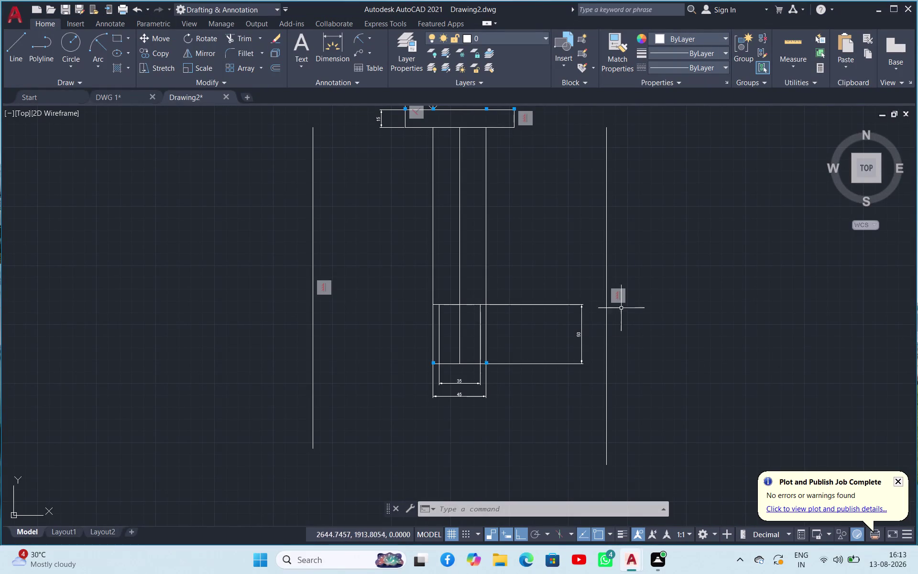
Draw a horizontal line from the small rectangle's top corner leftward, past the left vertical line.
click(623, 306)
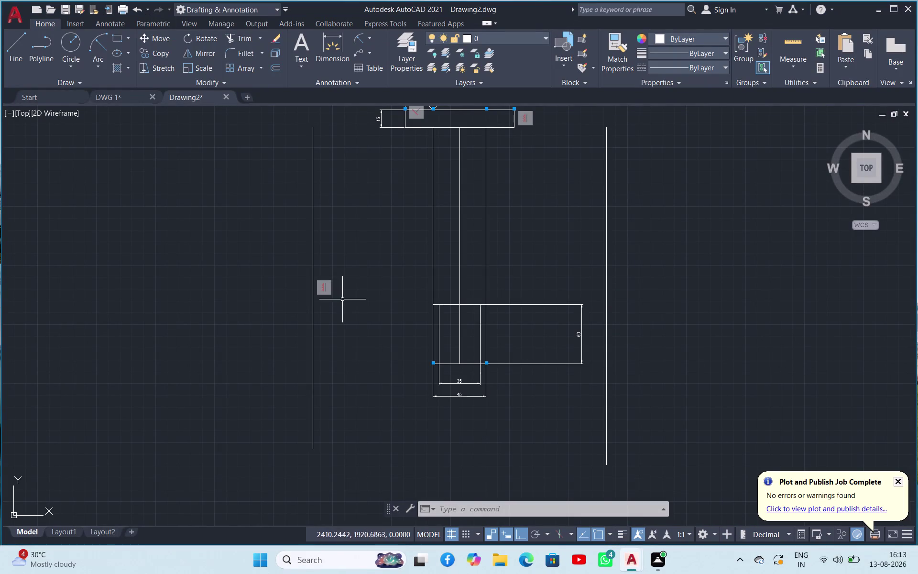
click(329, 296)
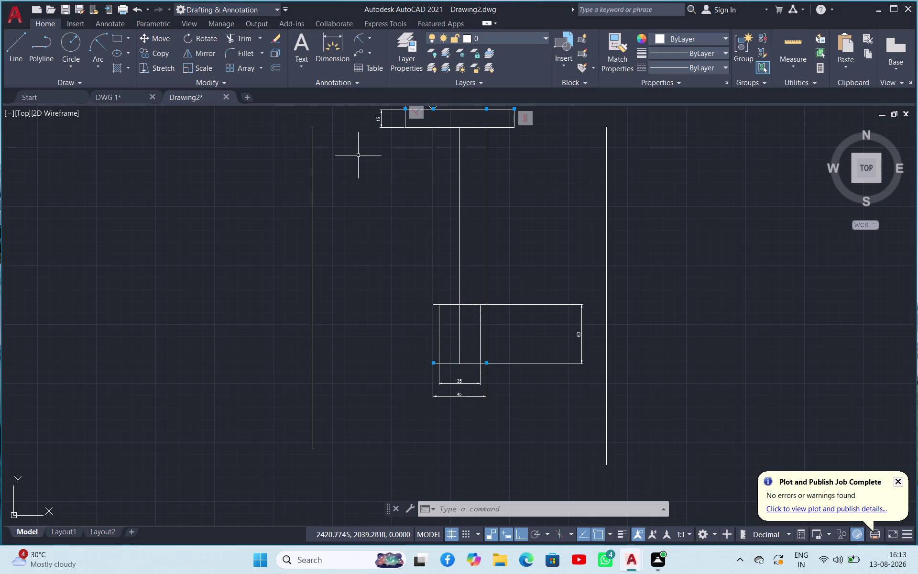
click(20, 47)
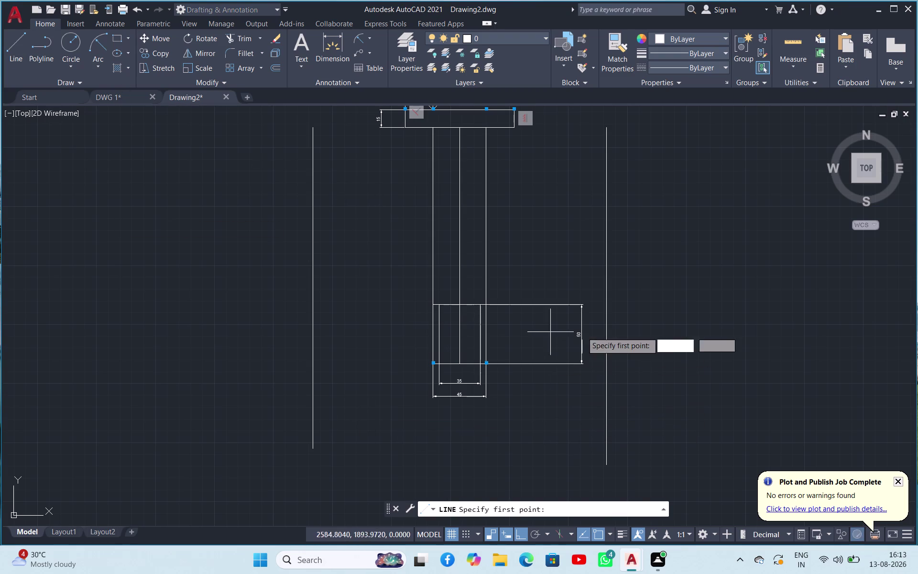
click(479, 307)
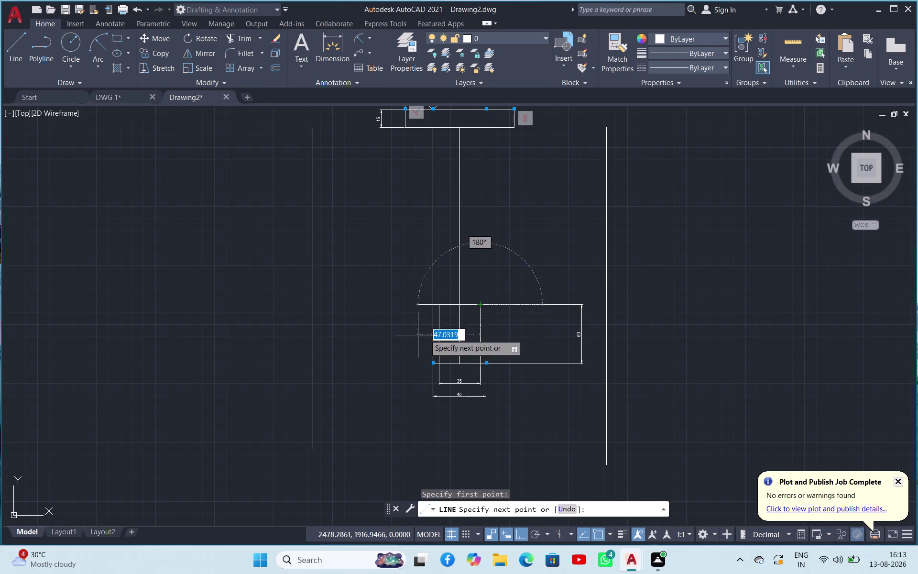
click(251, 311)
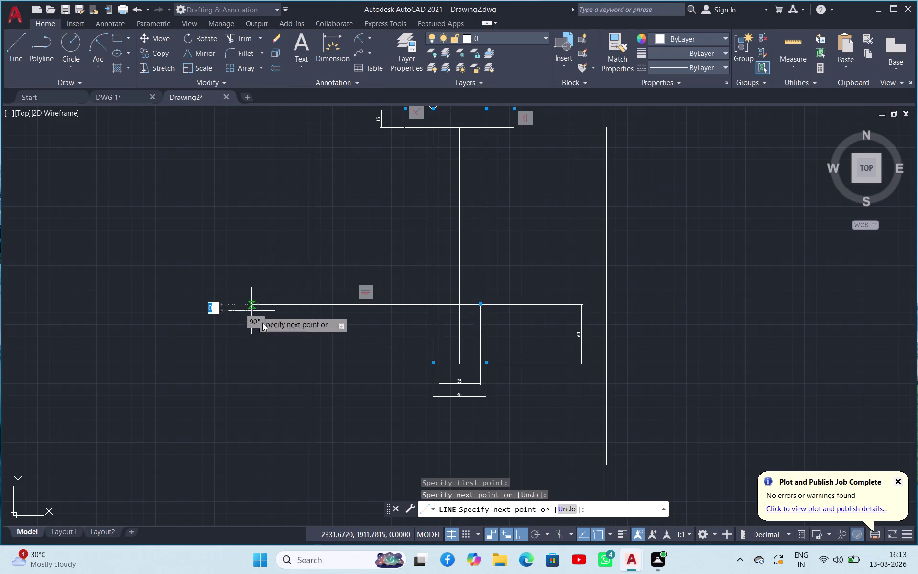
key(Escape)
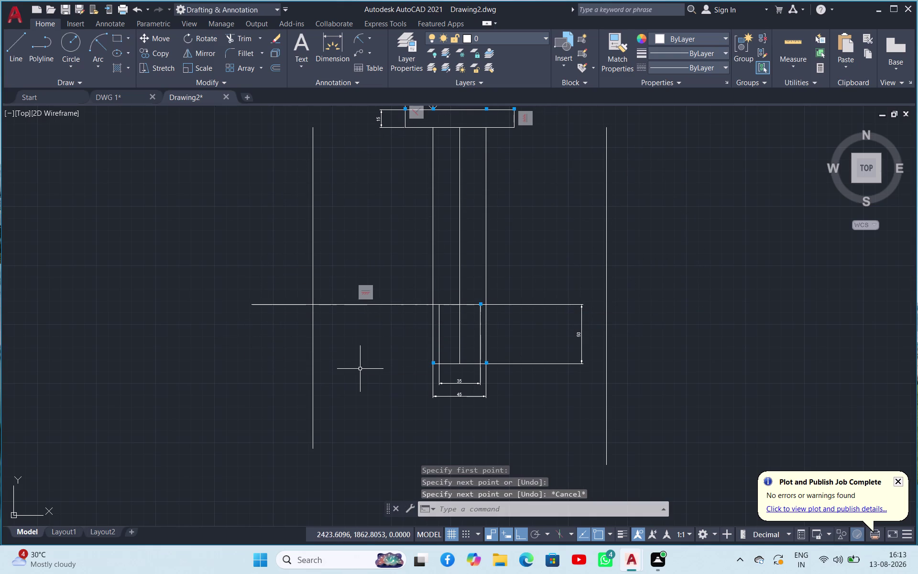
Grip-stretch the line's right endpoint past the right vertical line, then clear the selection.
click(409, 304)
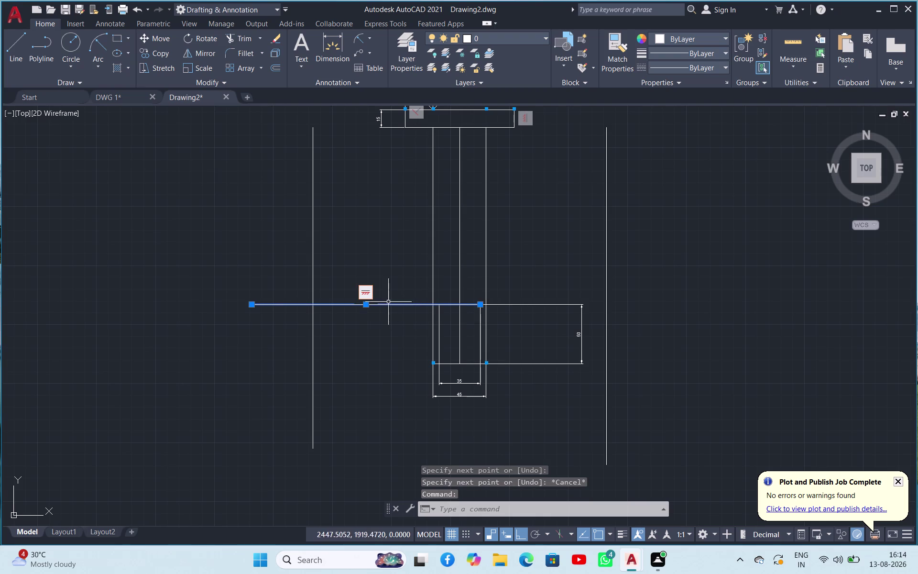
click(479, 304)
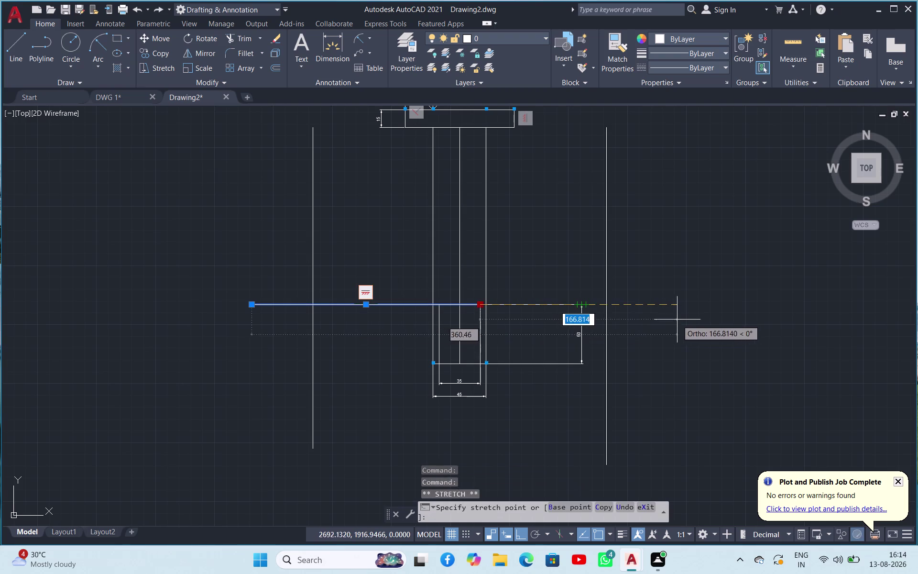
click(679, 318)
click(675, 257)
click(644, 272)
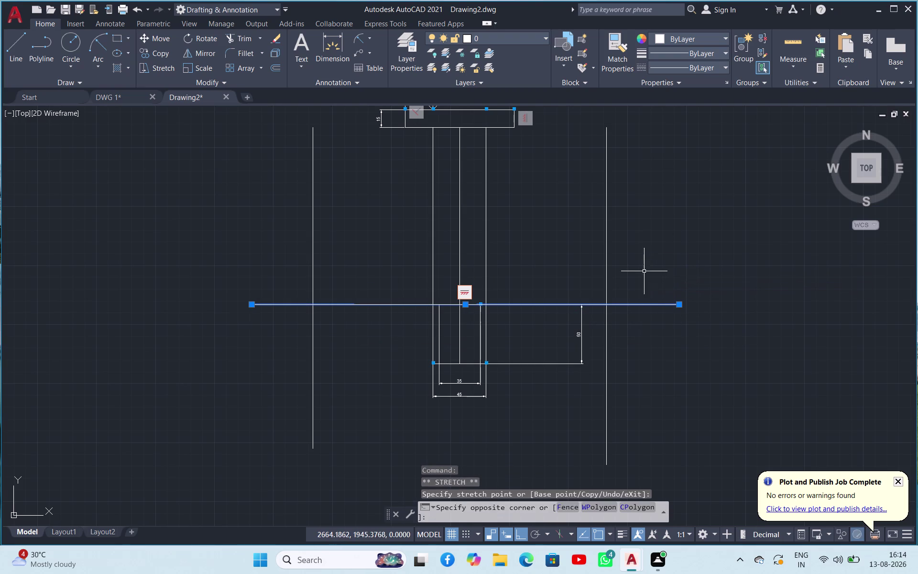
key(Escape)
key(Escape)
key(Escape)
key(Escape)
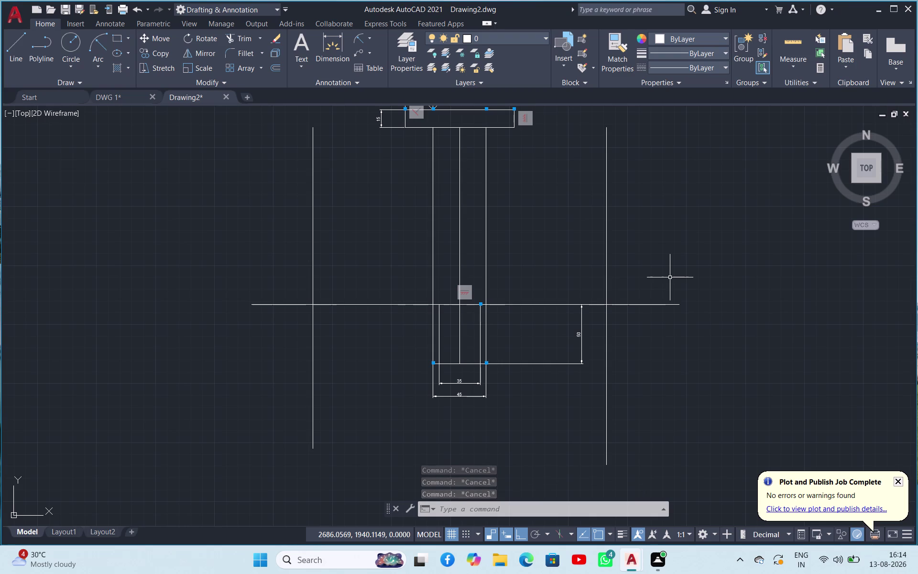
scroll(up, 3)
scroll(down, 3)
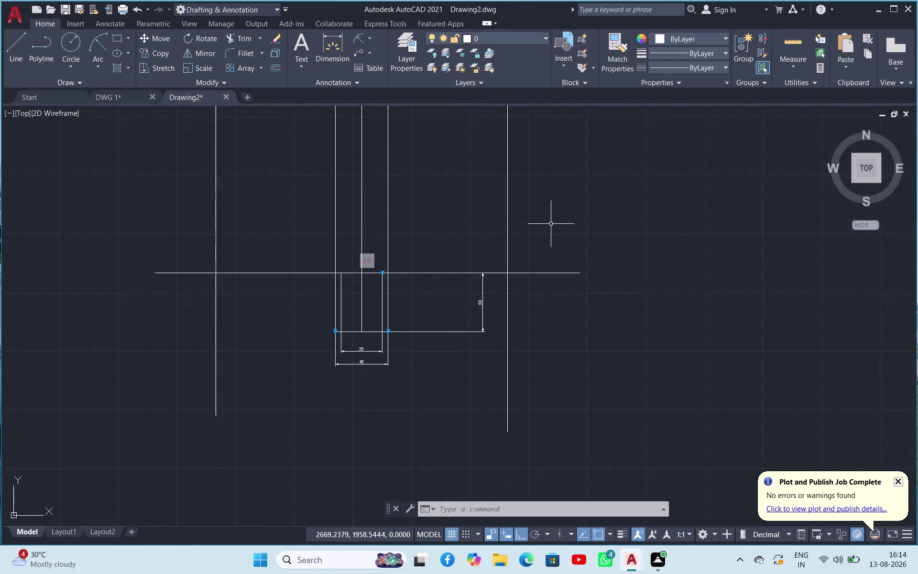
scroll(down, 3)
scroll(down, 3)
scroll(up, 3)
scroll(up, 3)
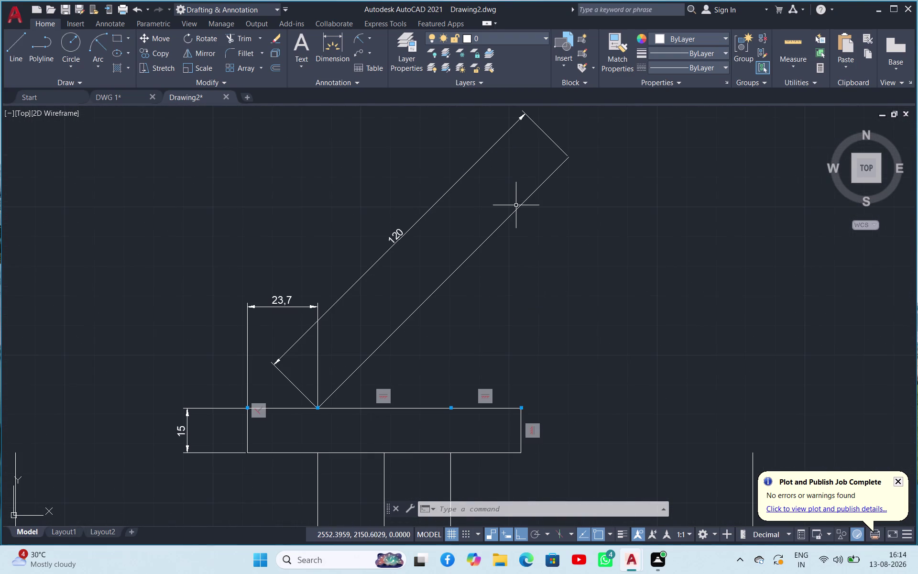
click(516, 211)
click(606, 233)
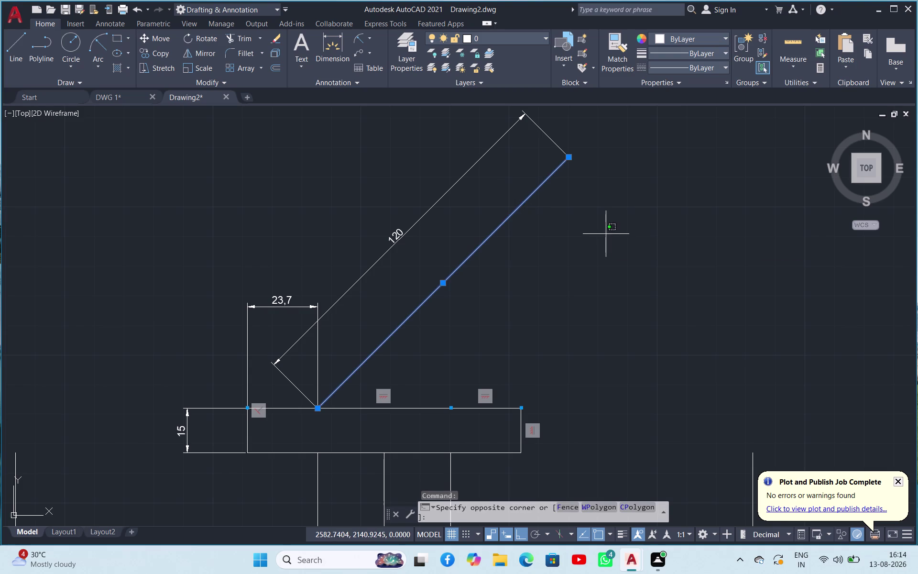